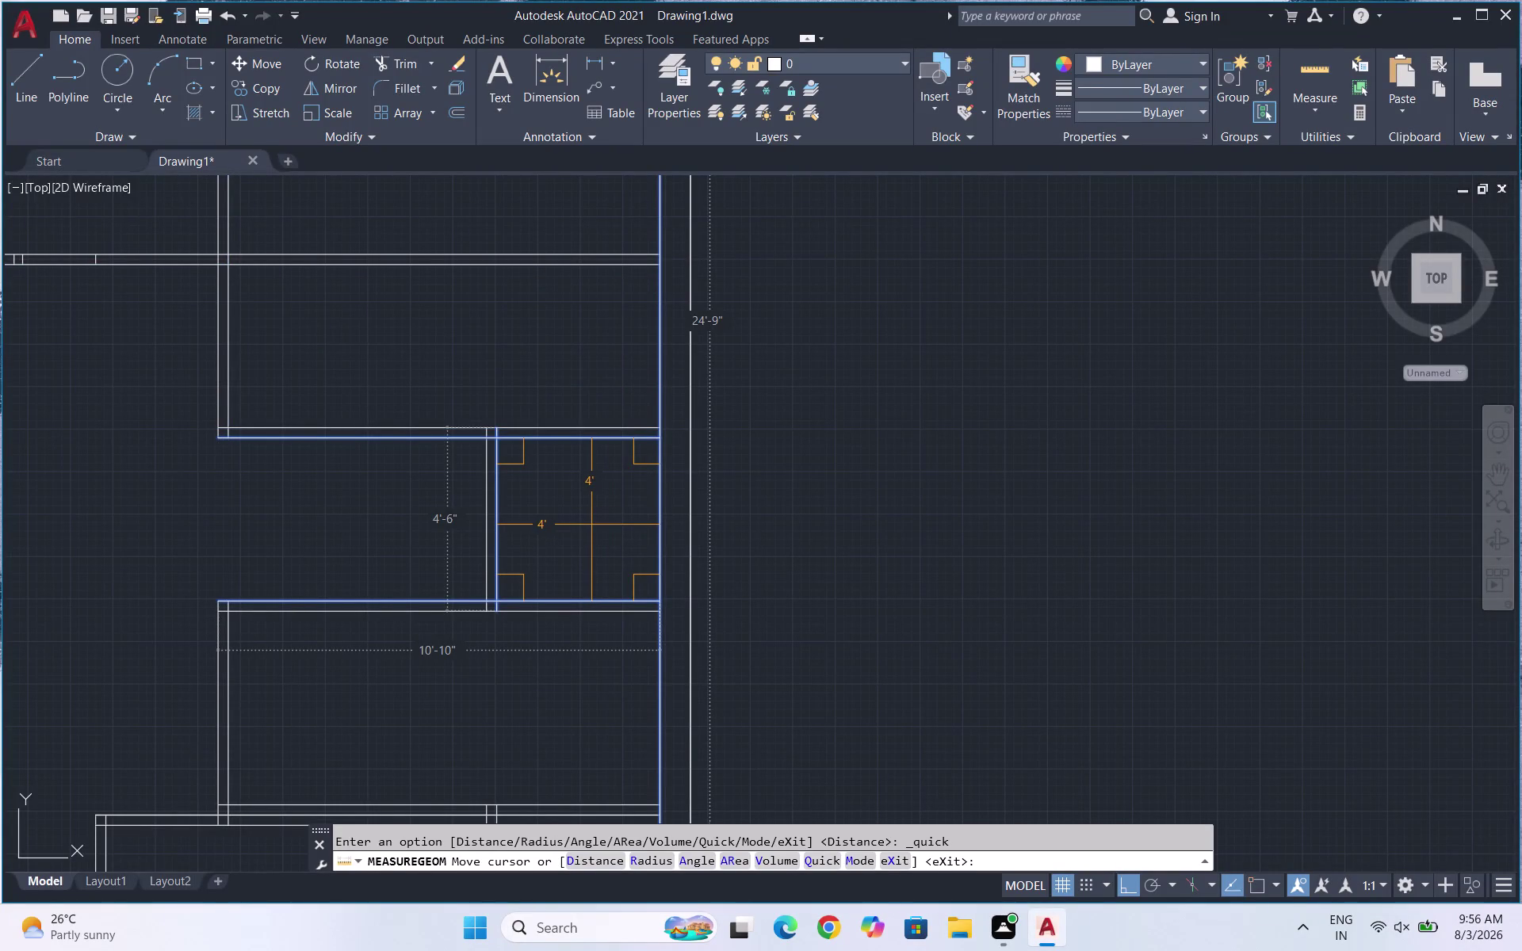
Zoom across the floor plan reading quick-measure wall and room sizes, then end measuring.
scroll(down, 3)
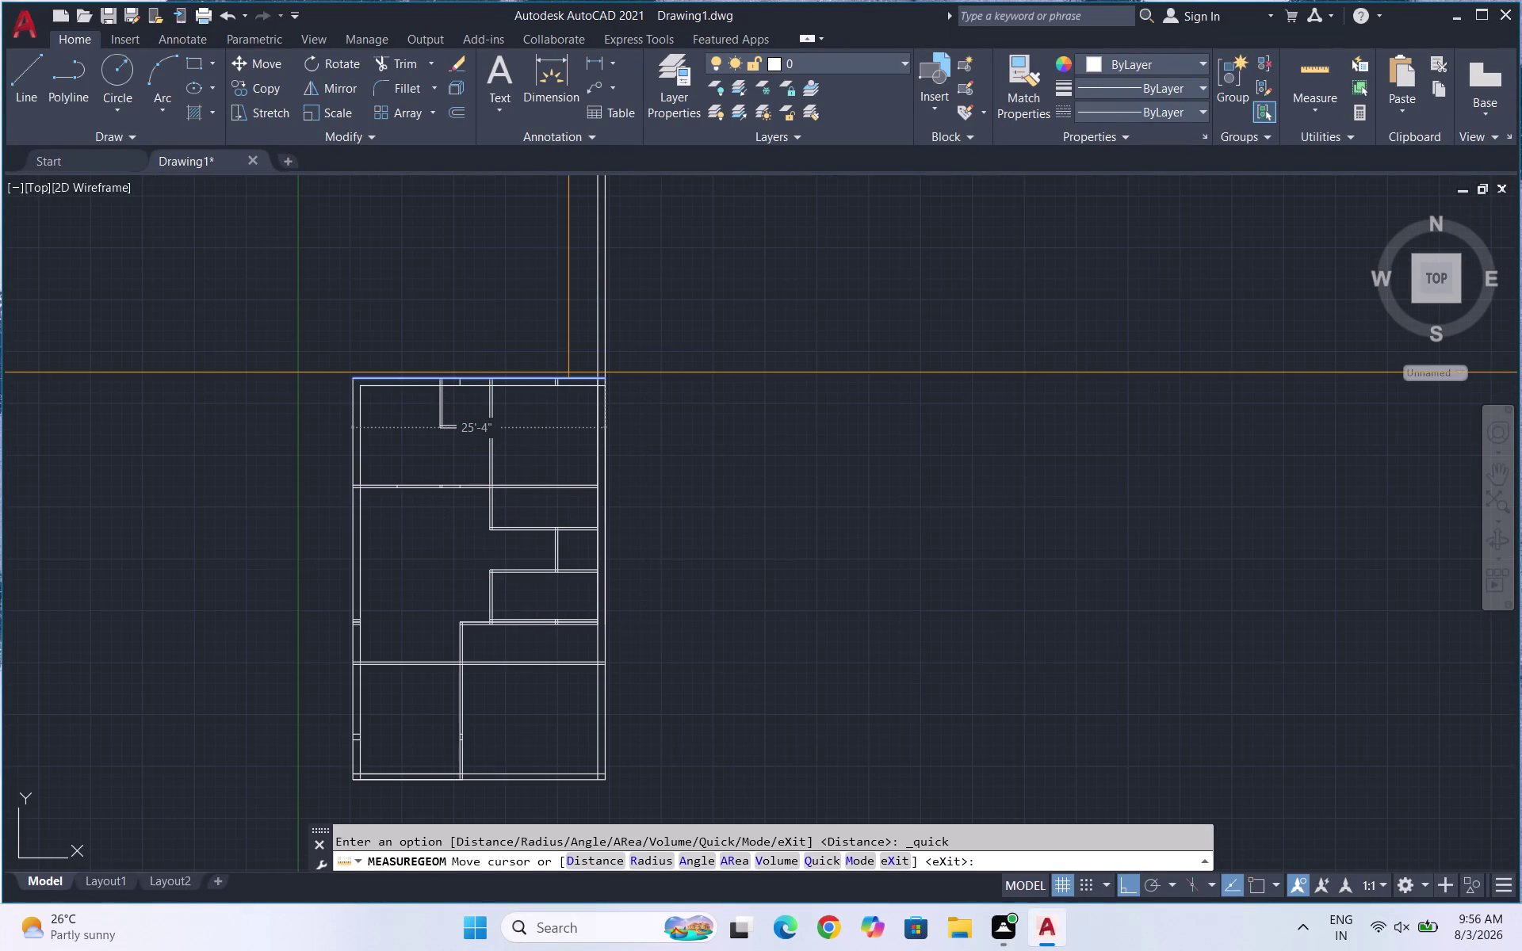
scroll(up, 3)
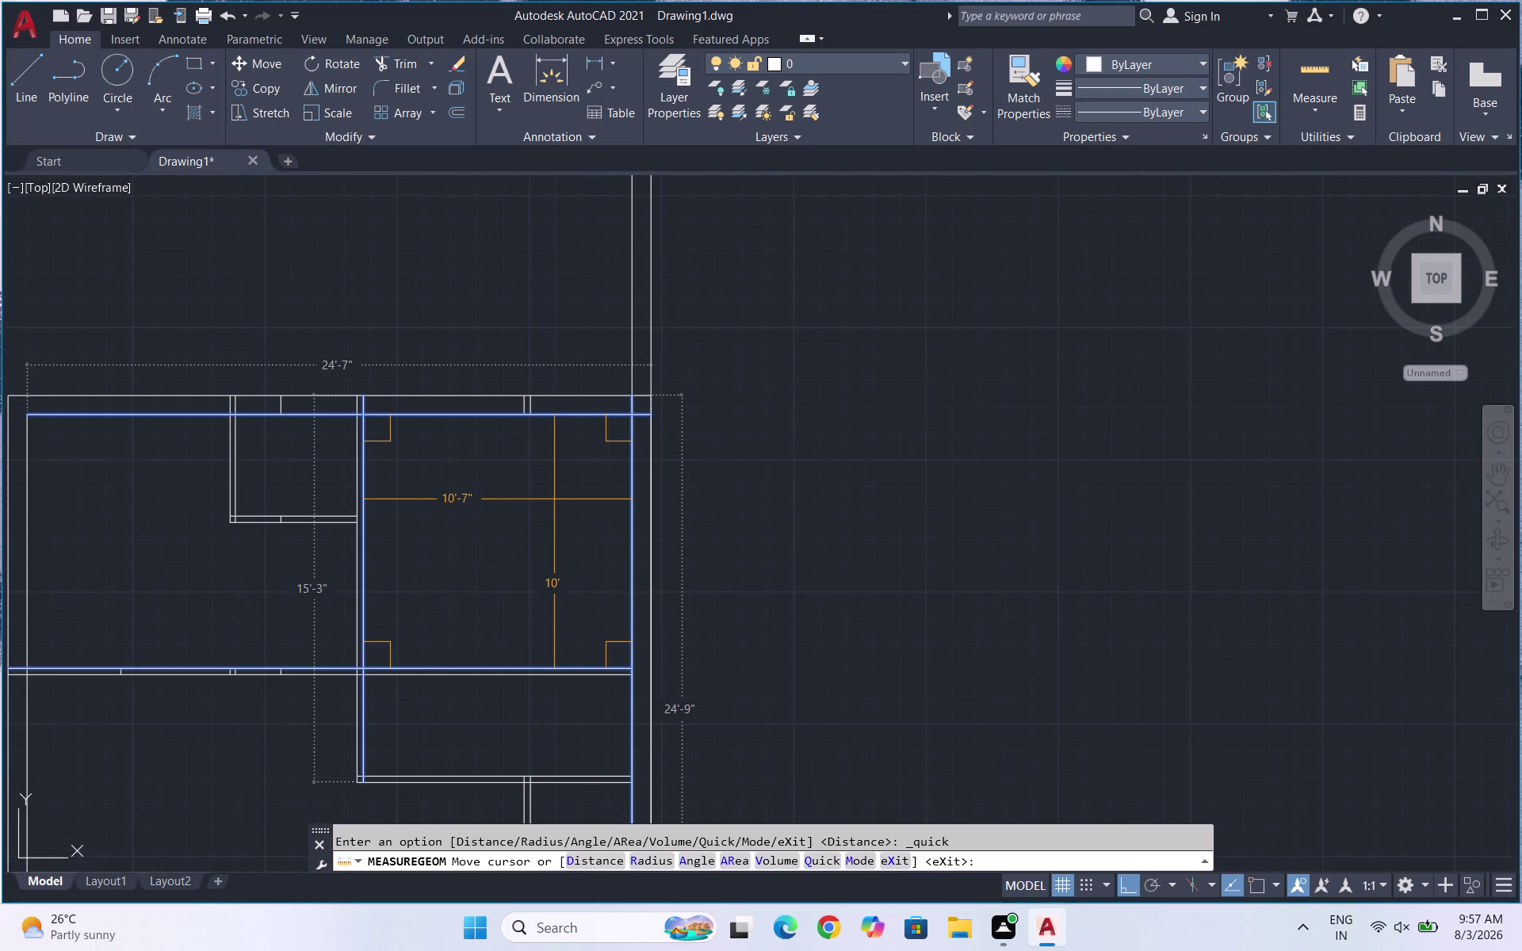
scroll(down, 3)
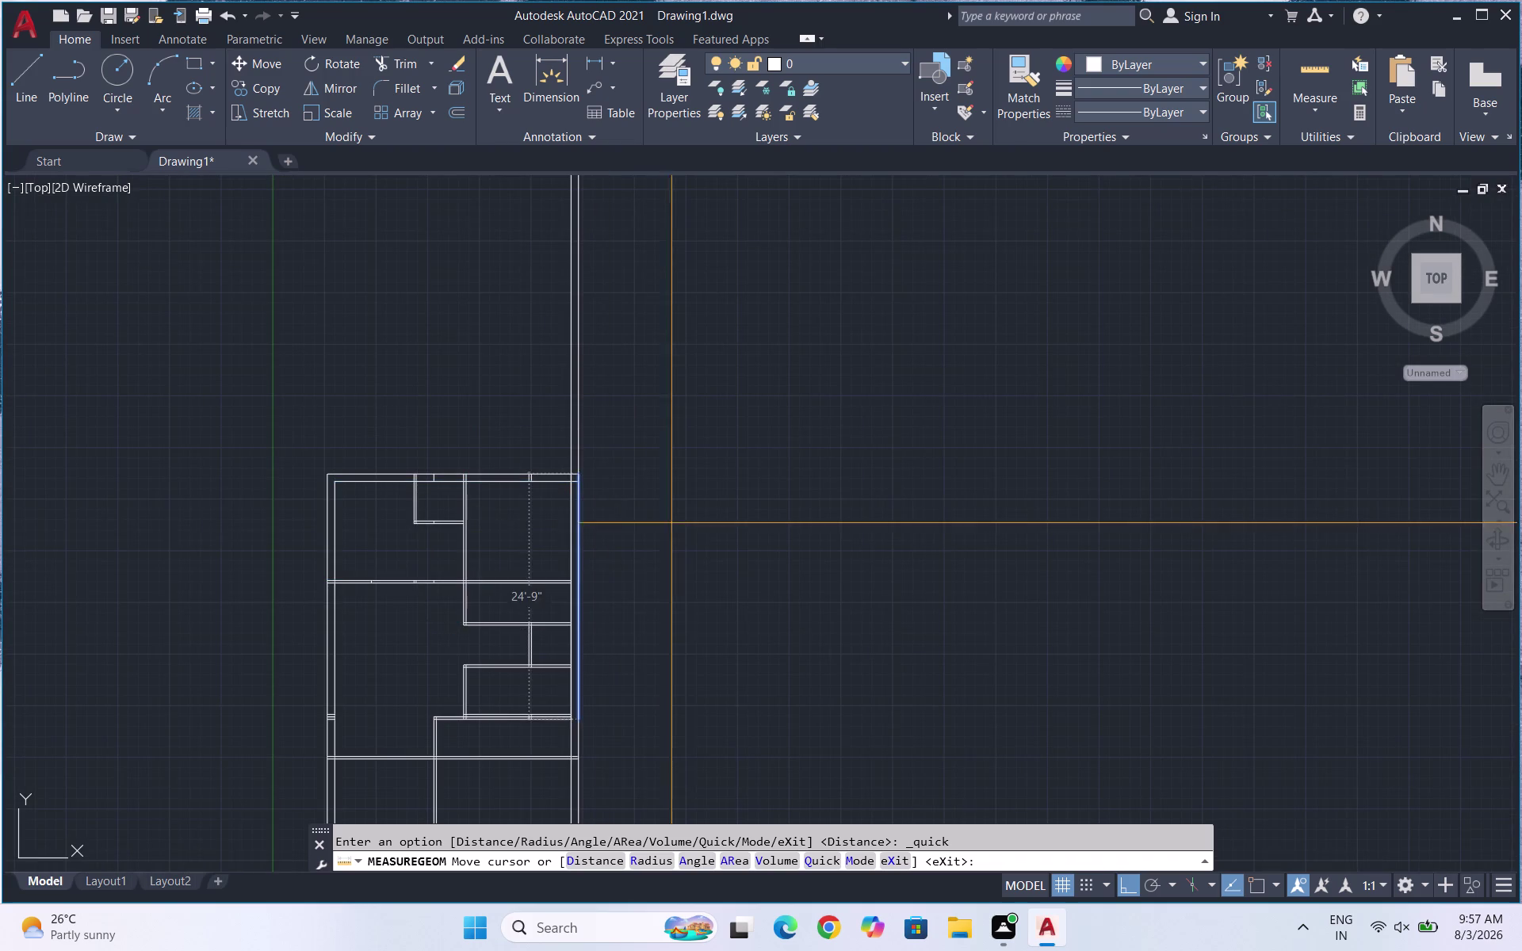
scroll(down, 3)
scroll(up, 3)
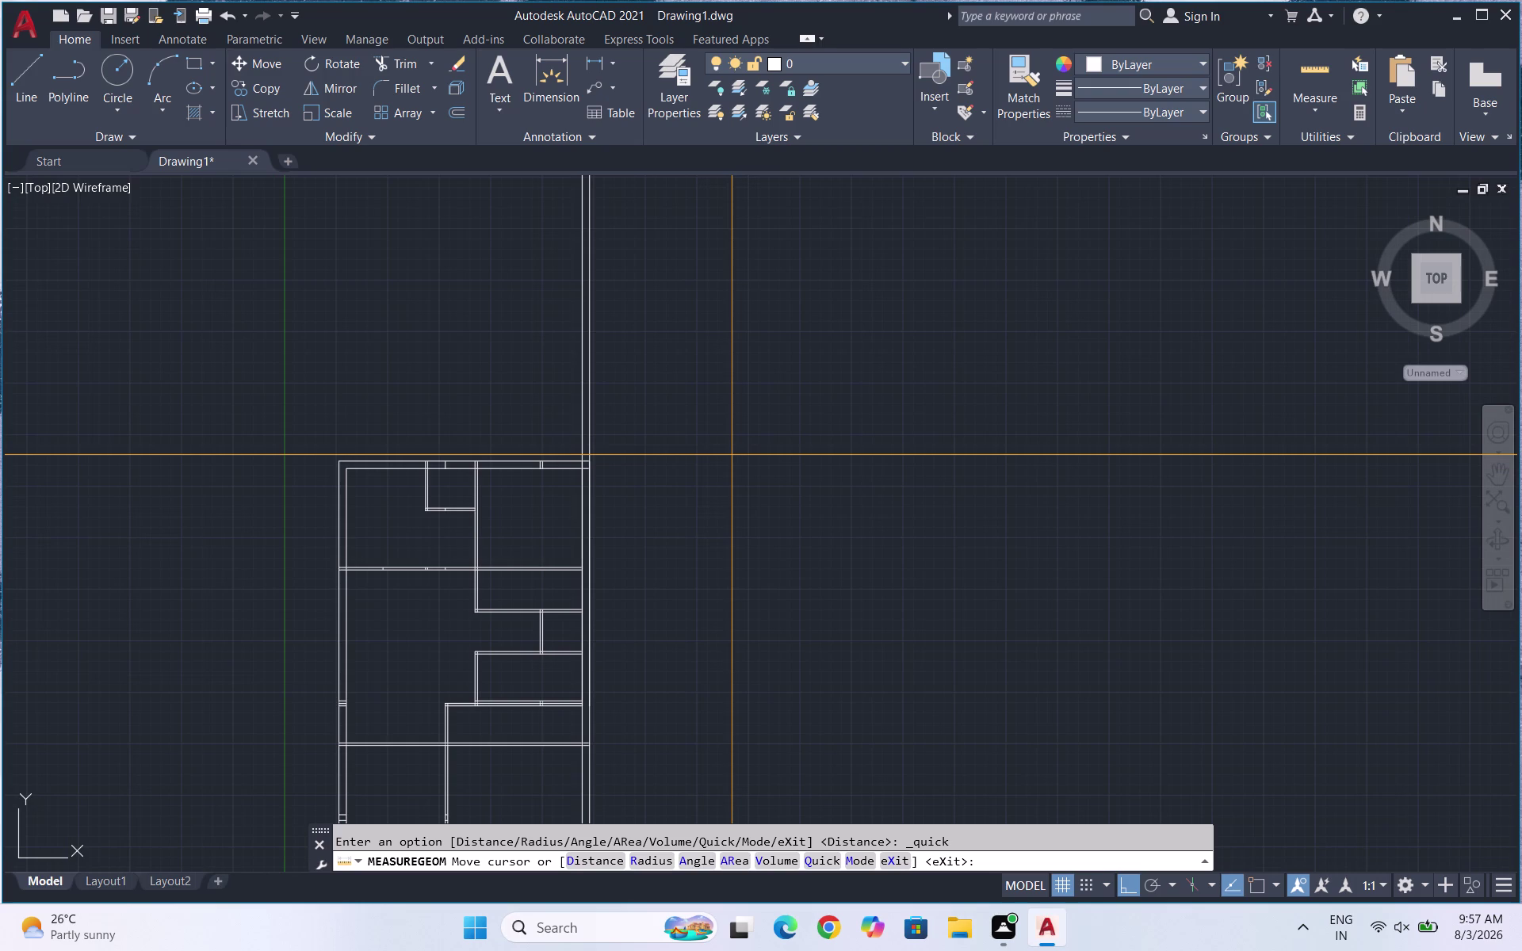
key(Escape)
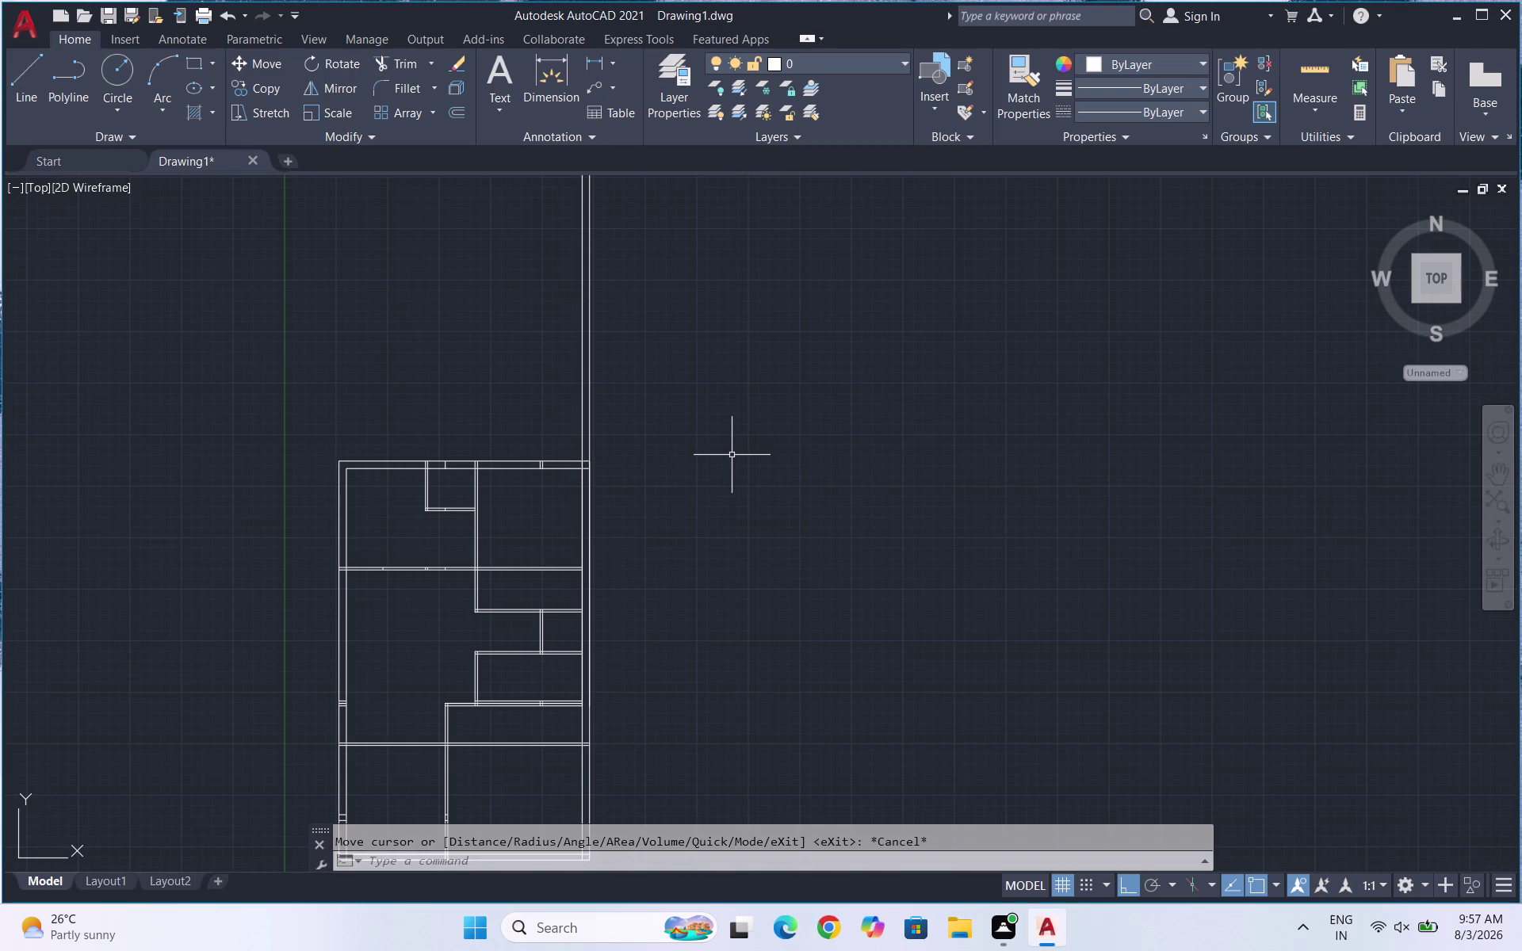
Make a first trim attempt on an interior wall line, then cancel it.
text(TTR)
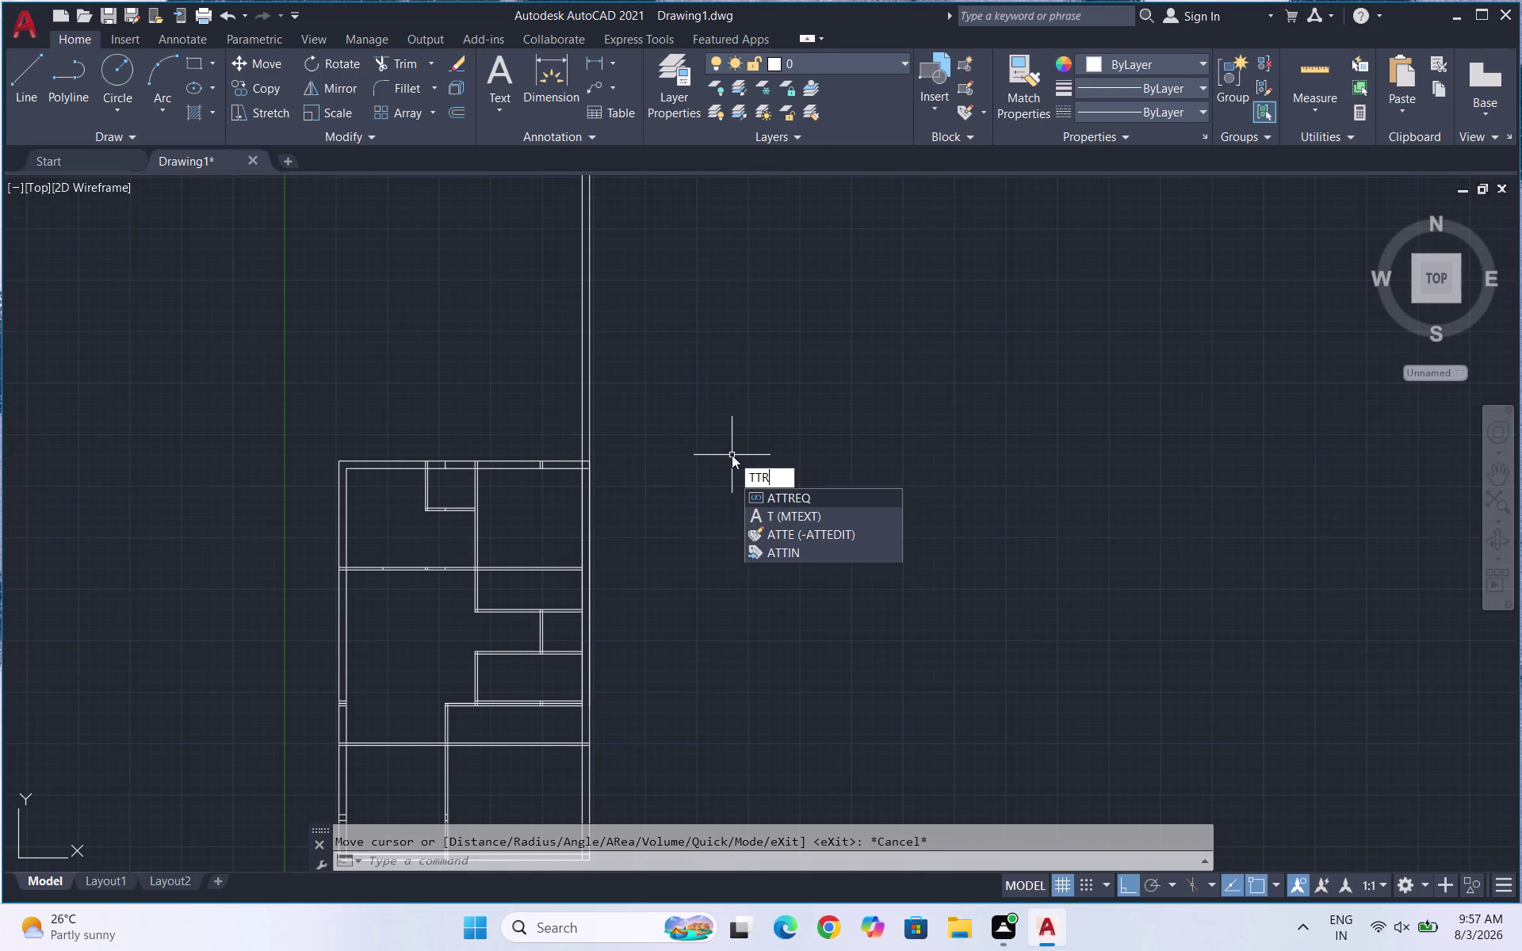
key(Return)
key(Return)
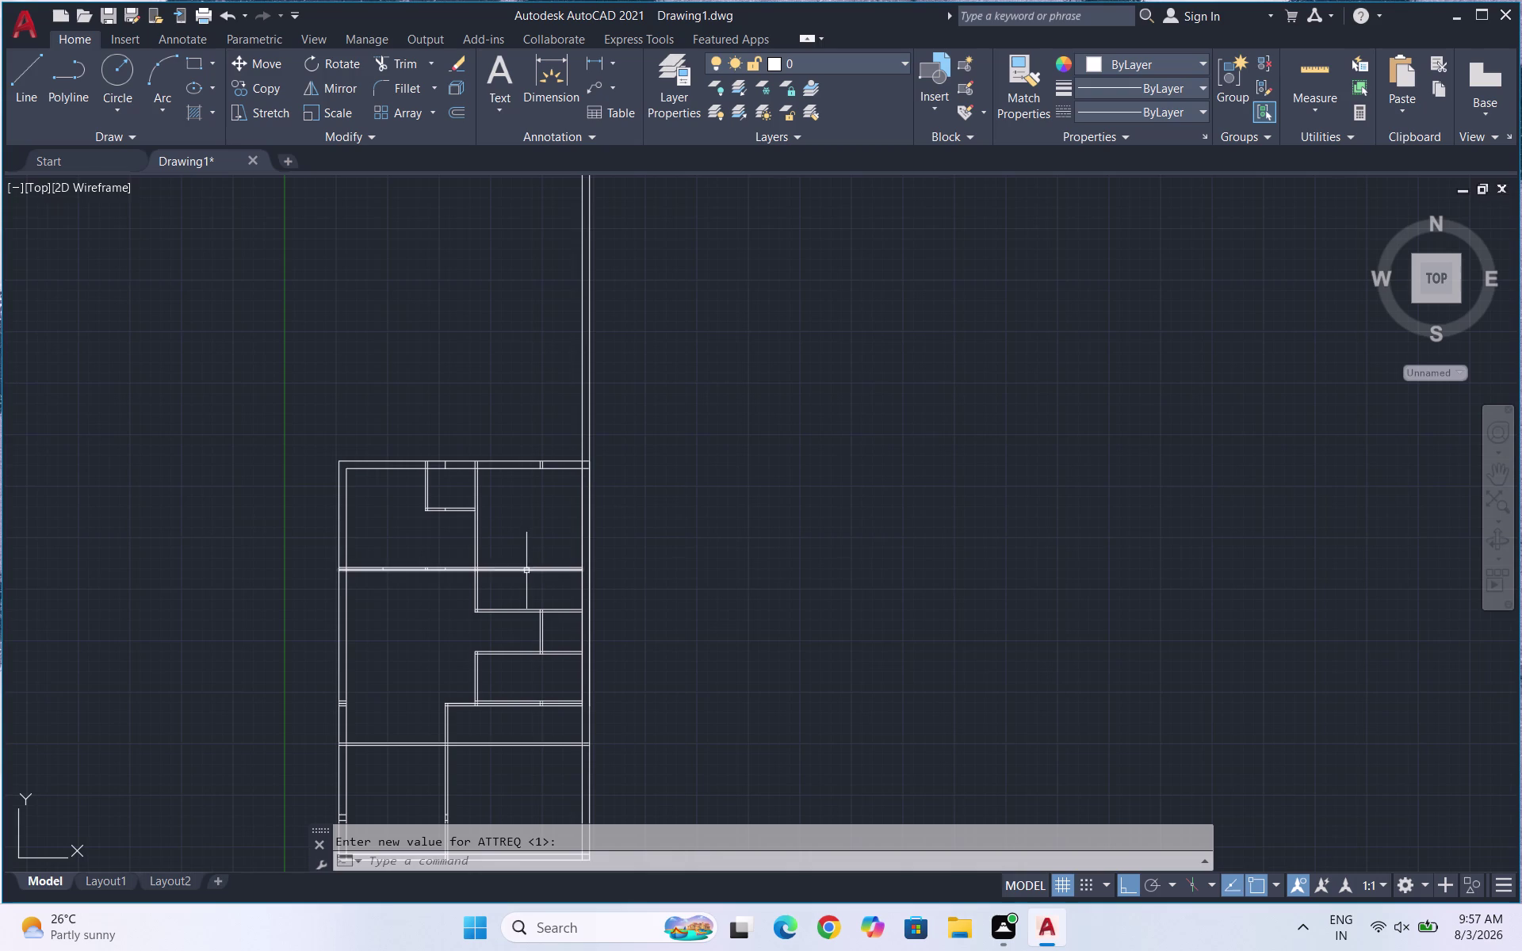
drag(520, 585, 520, 566)
key(Escape)
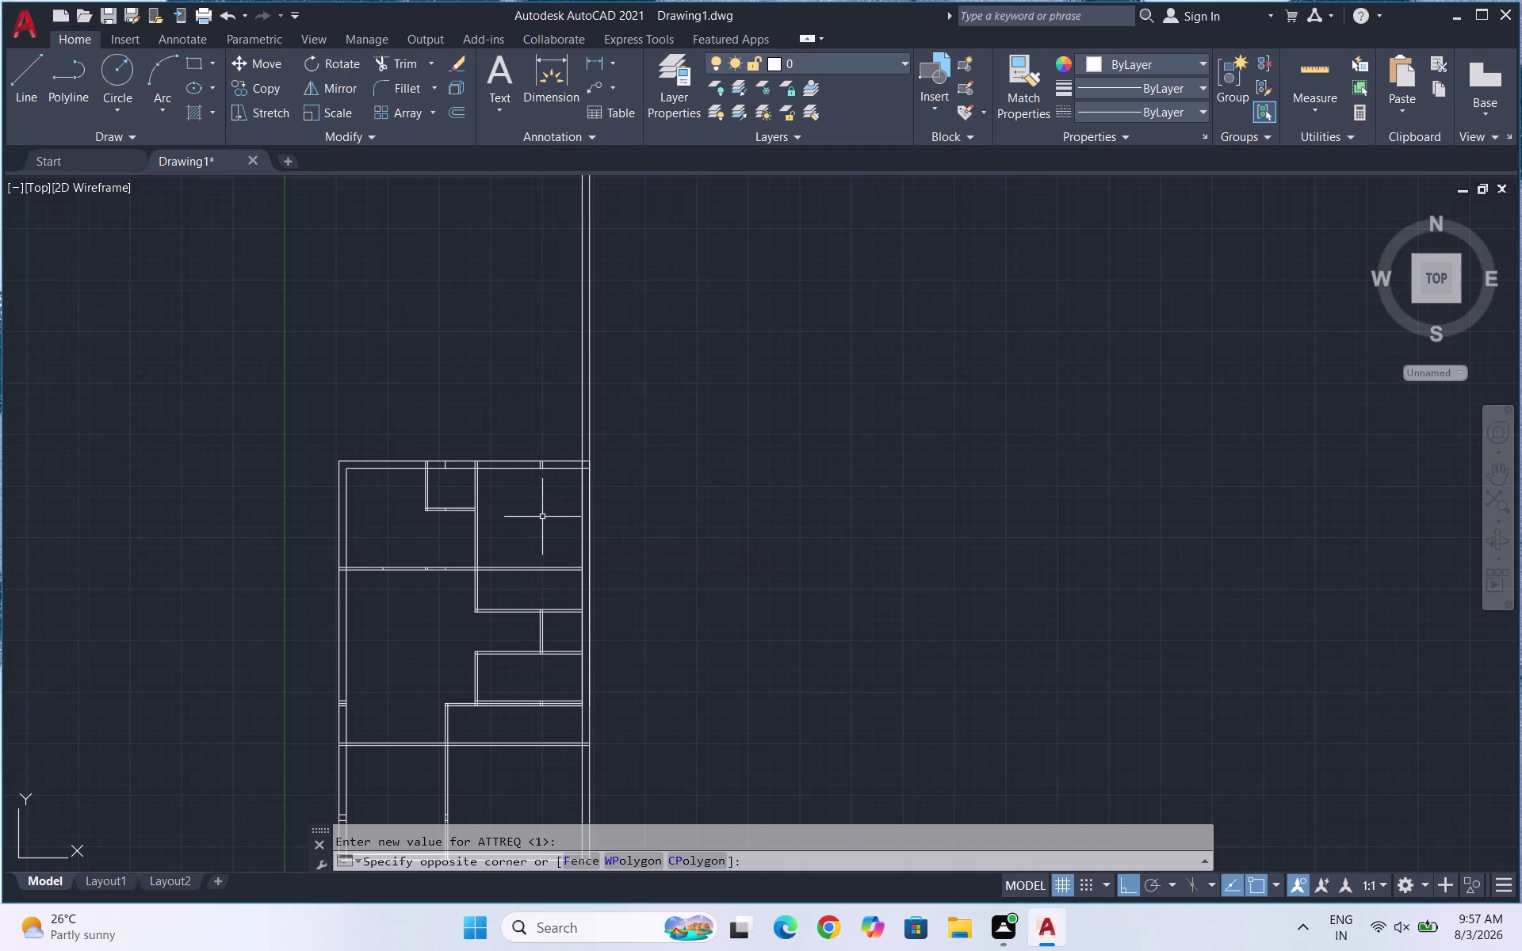
Trim the interior wall line segments and resume quick measure, showing a 10'-7" by 4'-9" room.
key(t)
key(r)
key(Return)
key(Return)
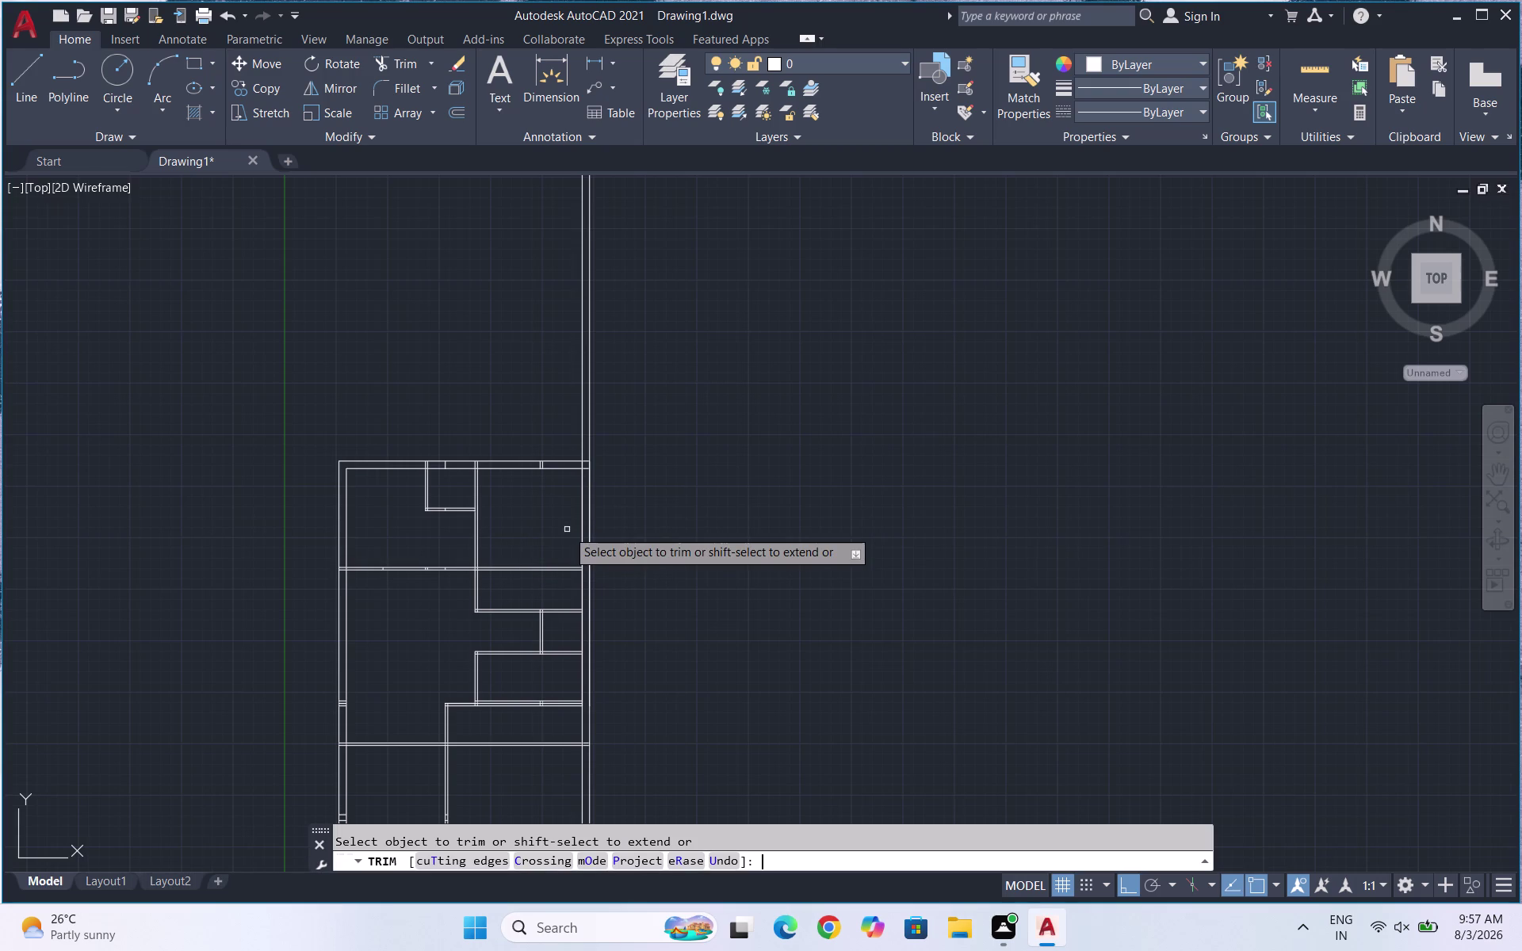
drag(560, 575, 557, 551)
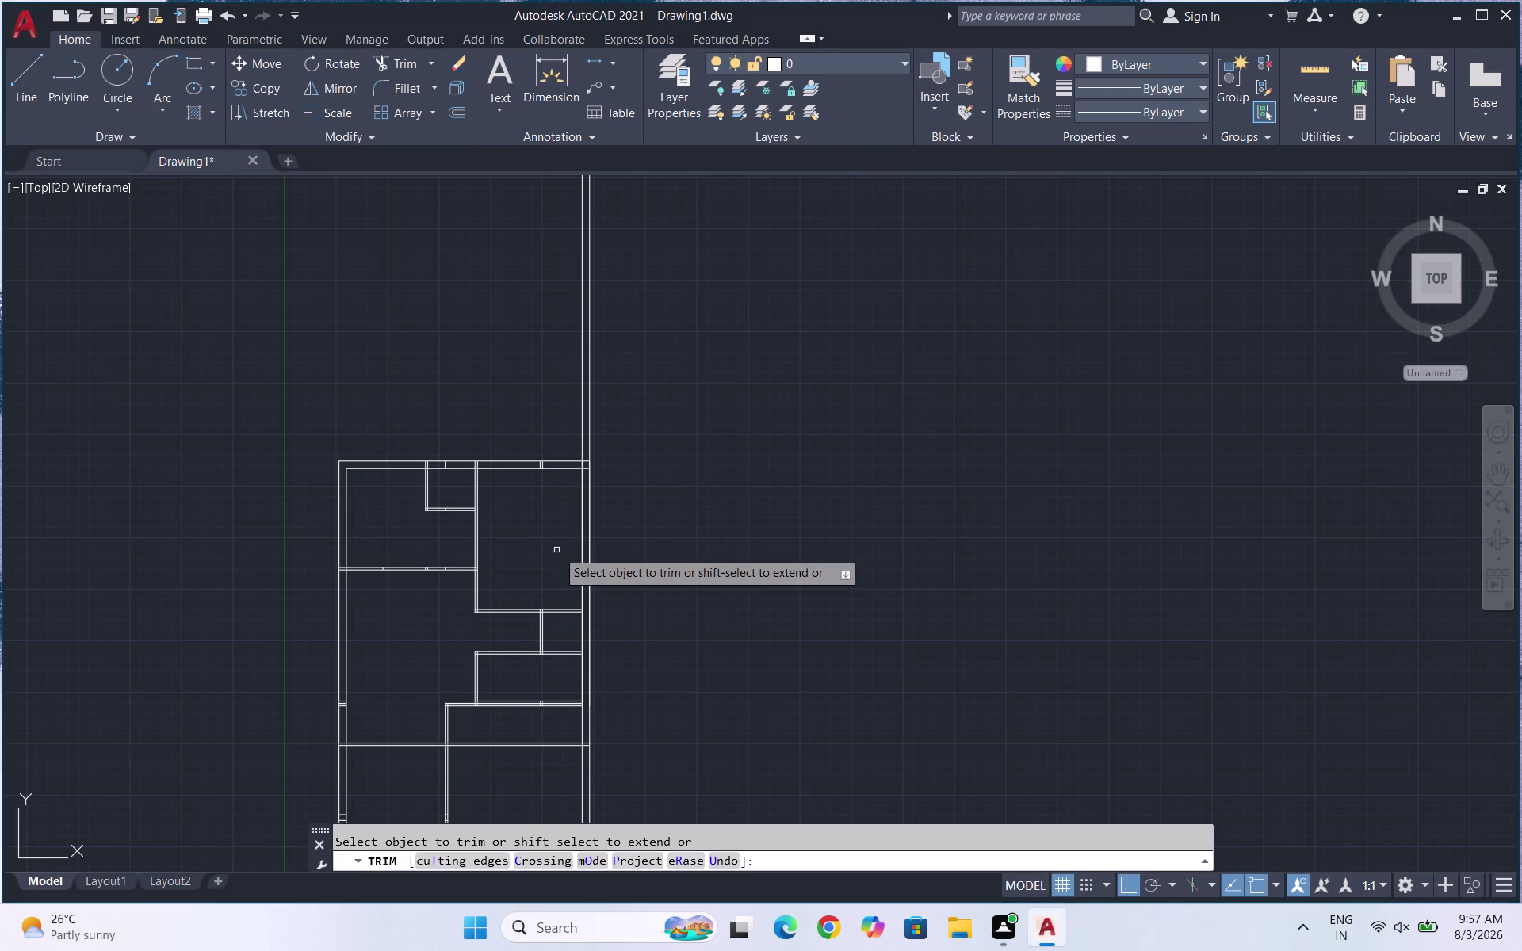
key(Escape)
click(1311, 83)
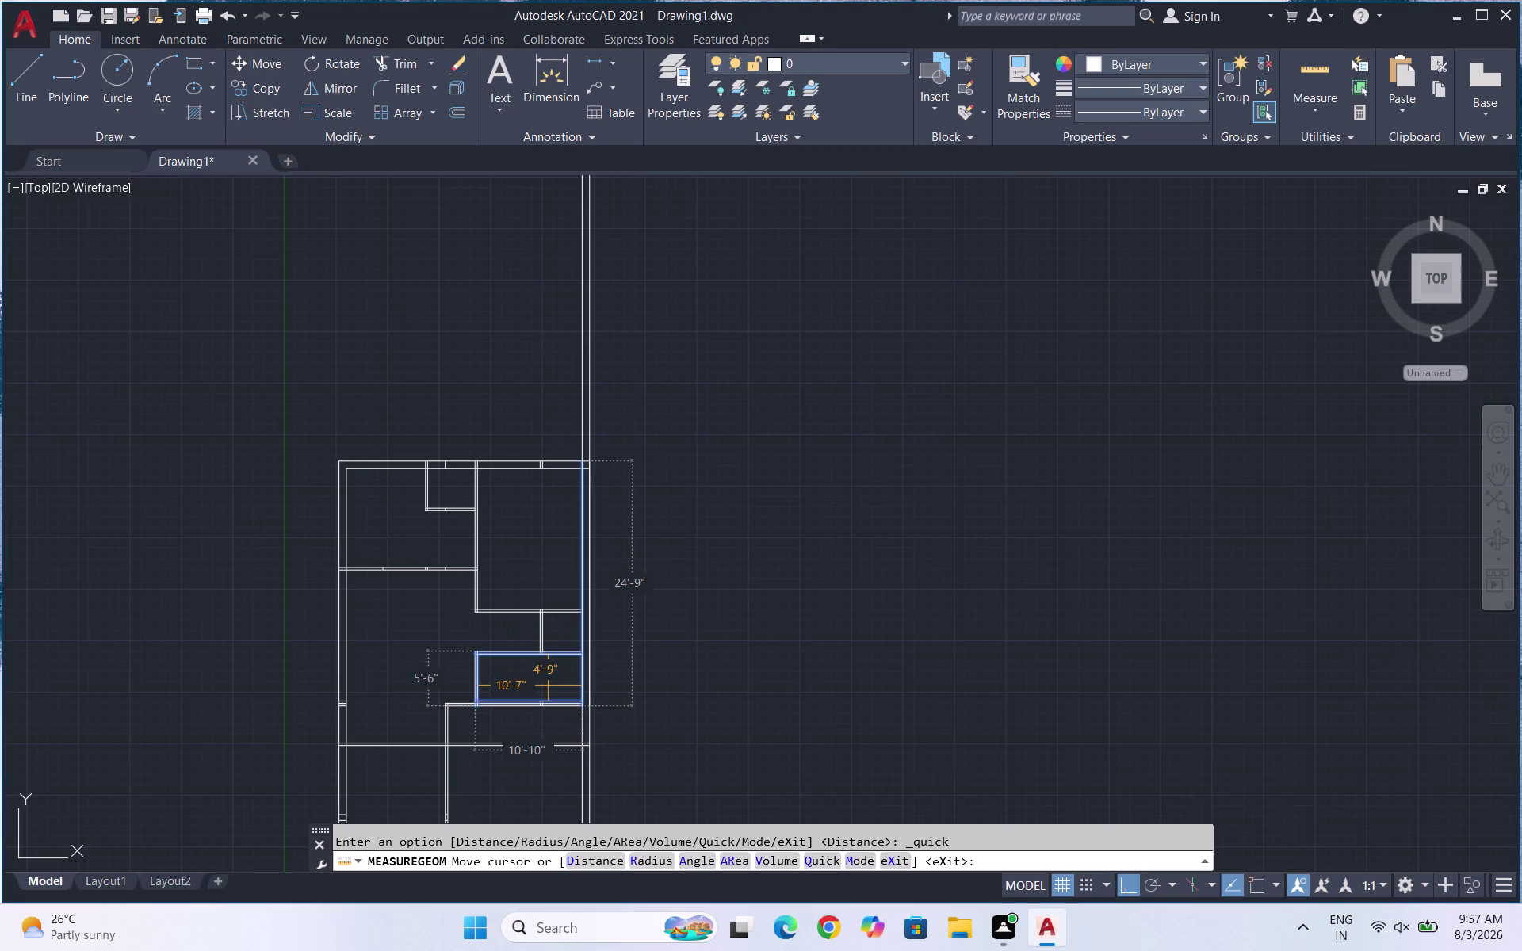
Zoom in and out over the floor plan while quick measure is active.
scroll(down, 3)
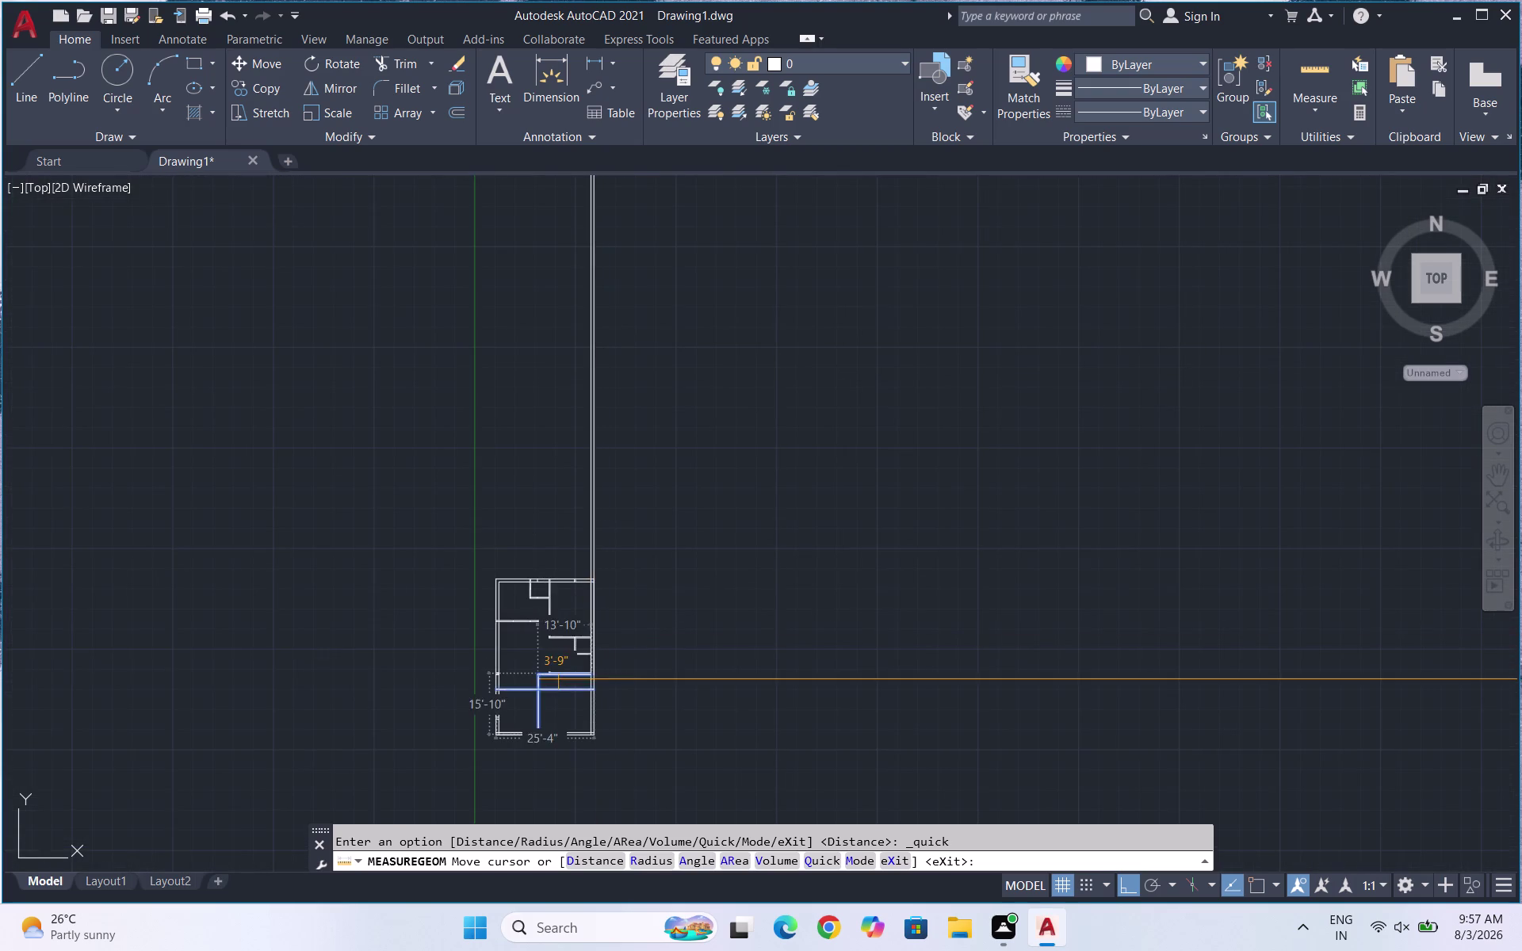
scroll(up, 3)
scroll(up, 3)
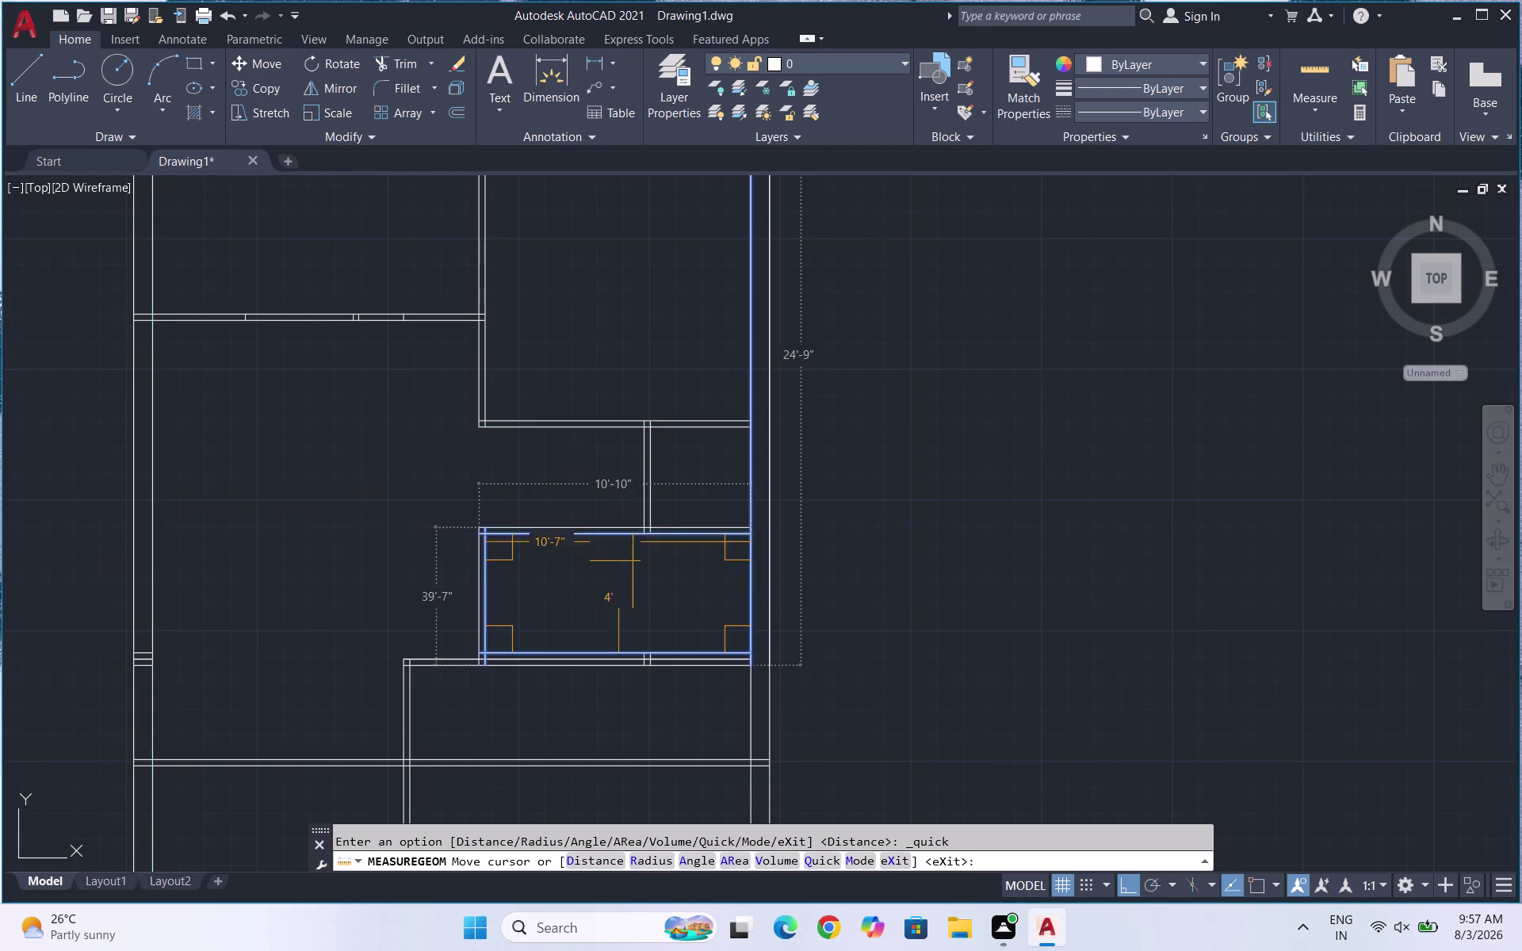
scroll(down, 3)
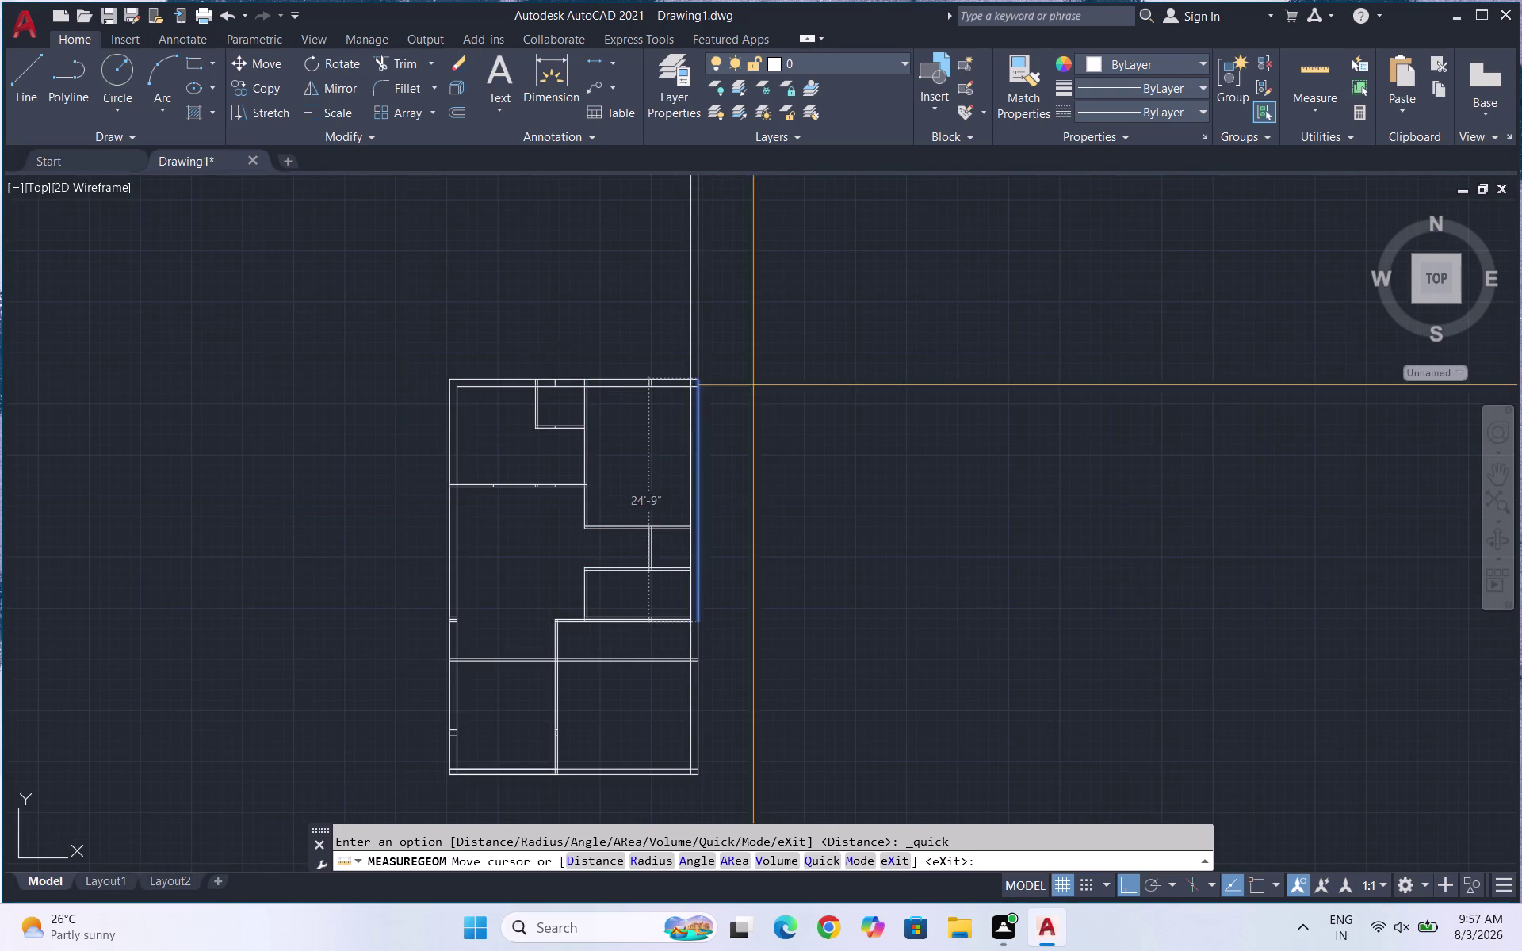
Undo the last trim and resume quick measure, which reads a room at 10'-7" by 4'.
key(ctrl+z)
key(ctrl+z)
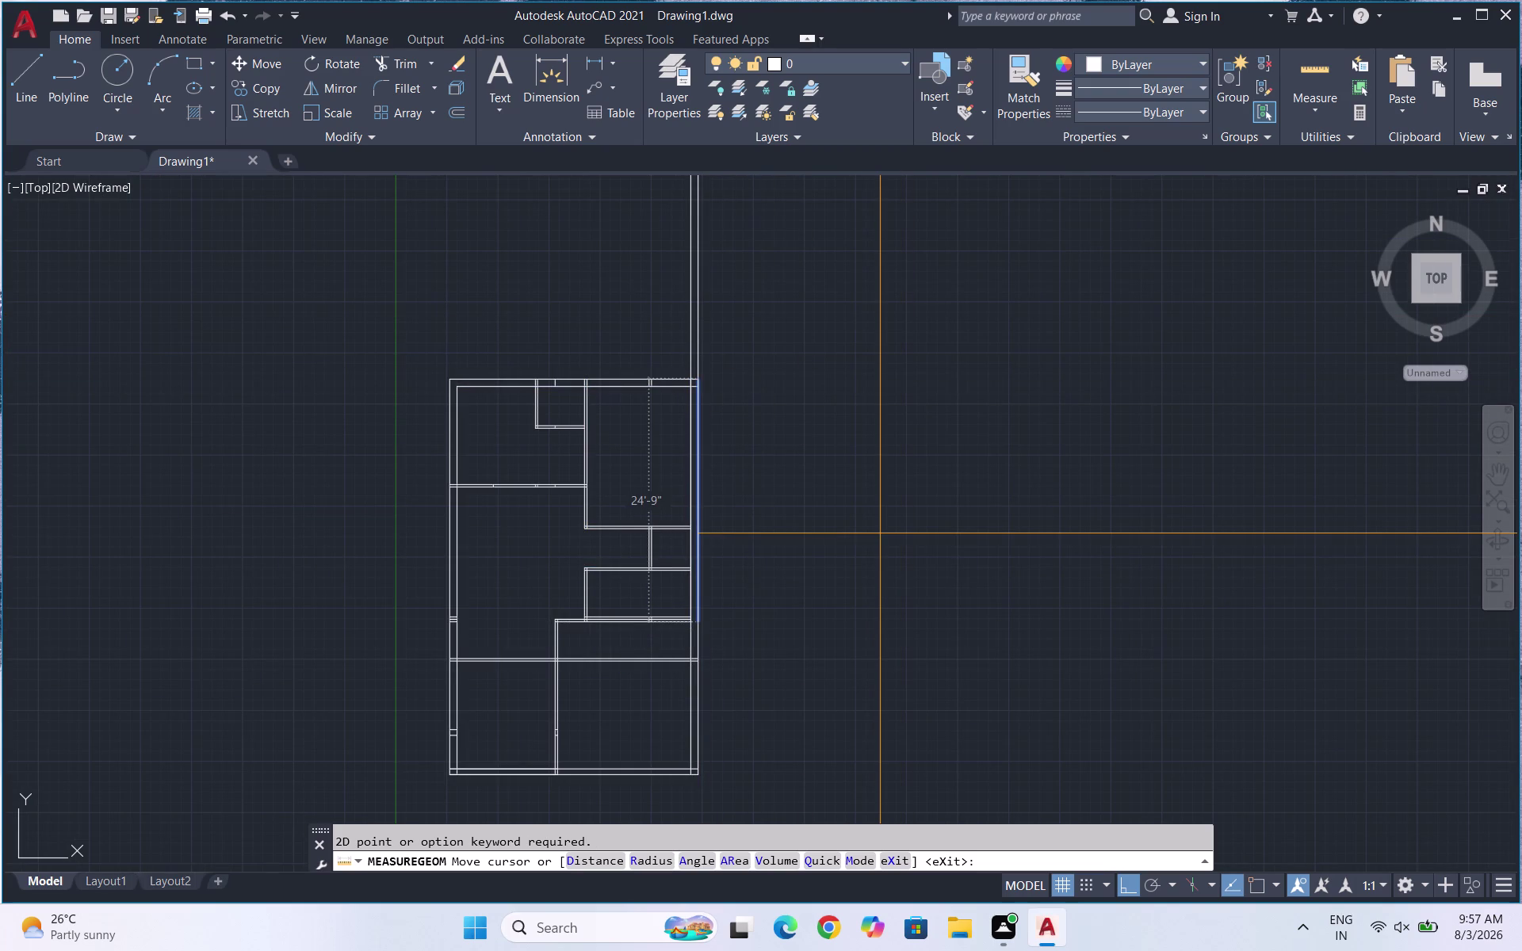
key(Escape)
key(ctrl+z)
key(ctrl+z)
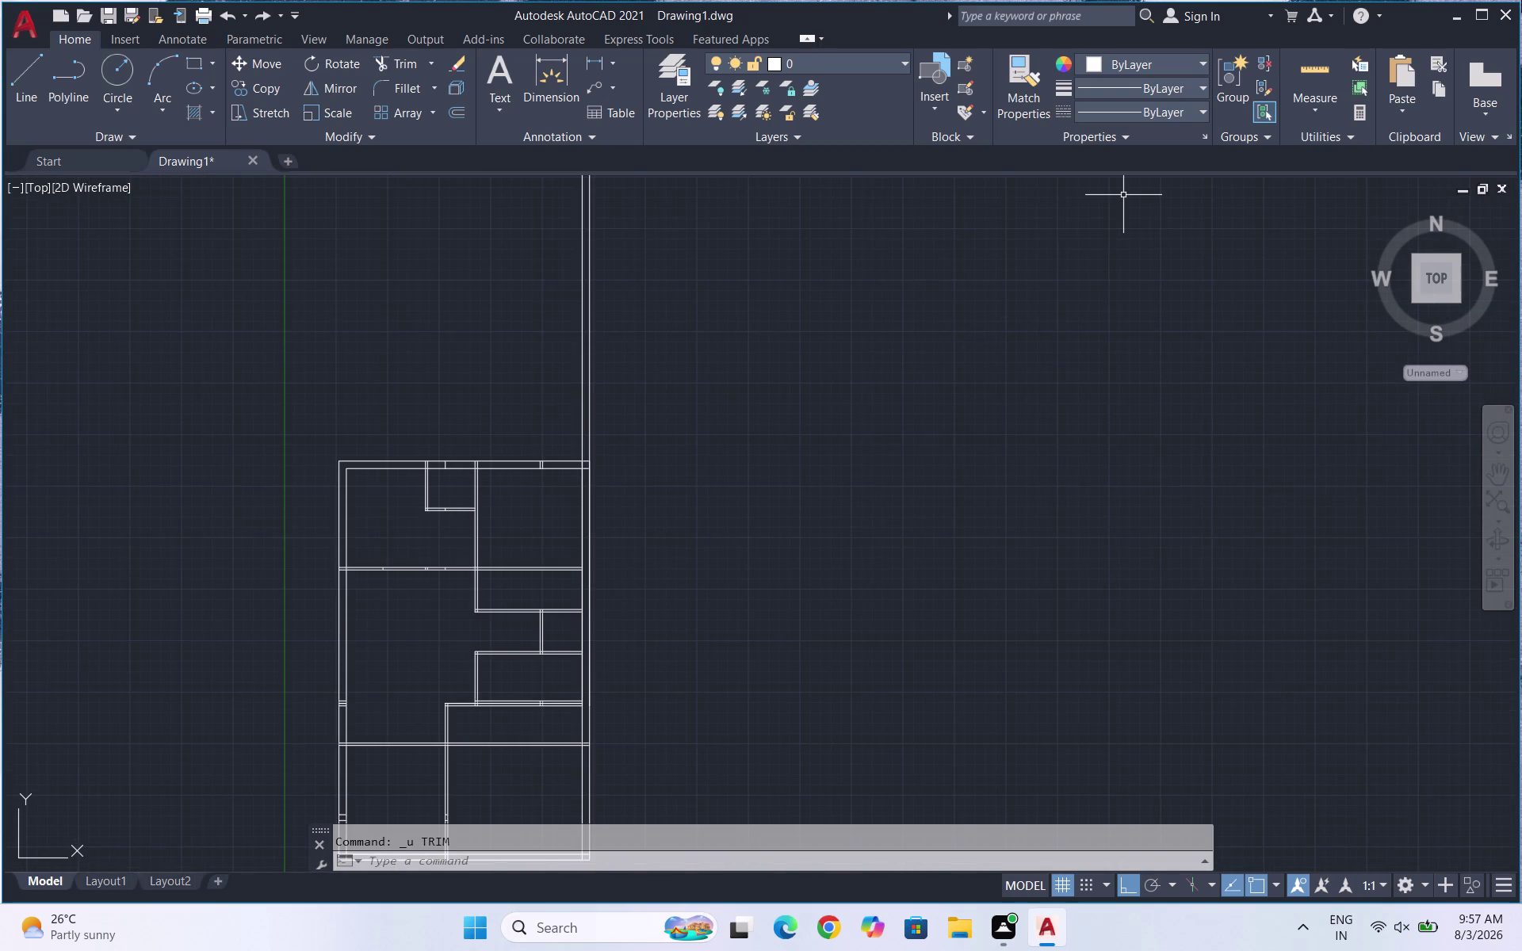
click(1297, 88)
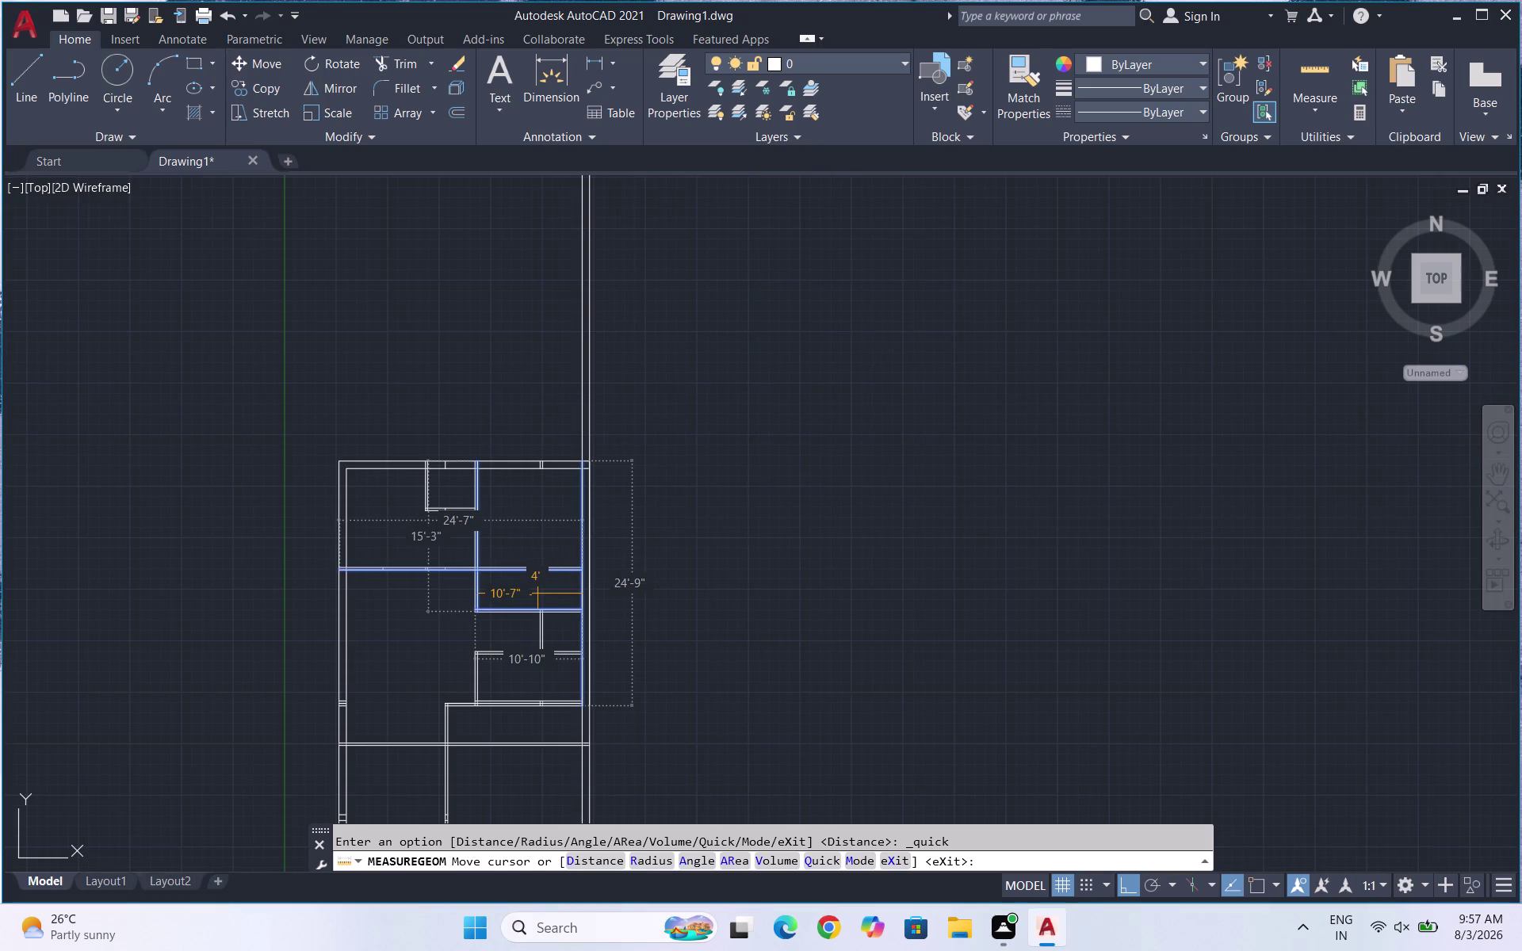